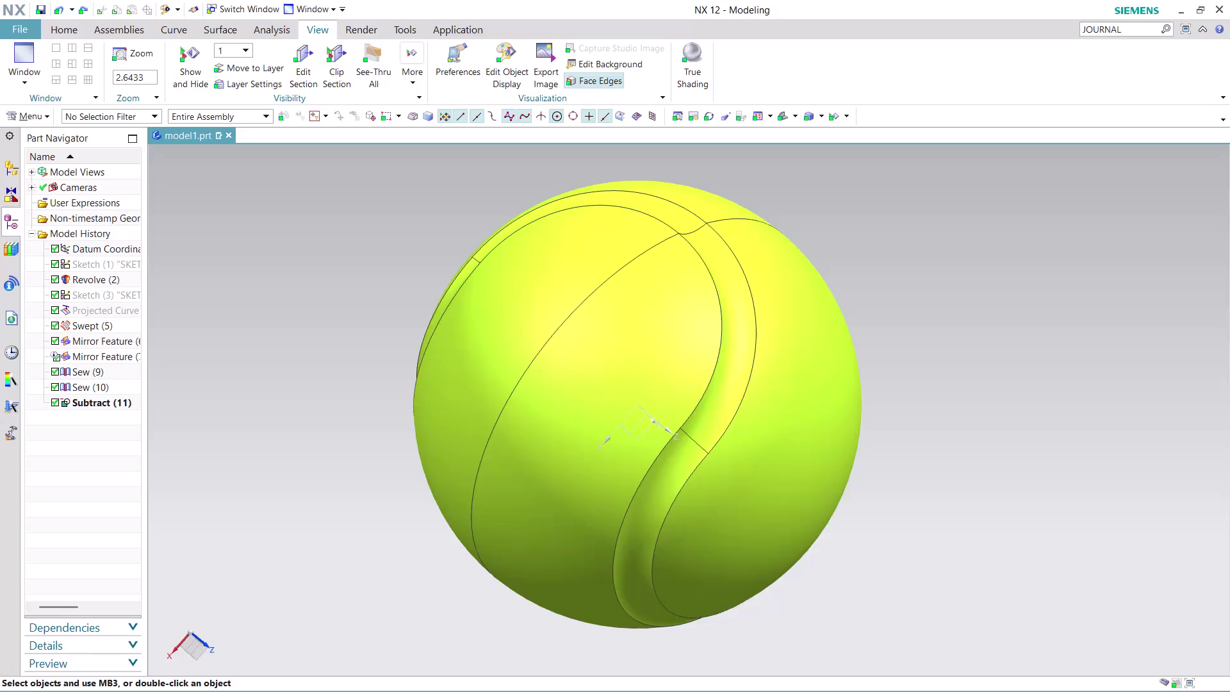
Select the Subtract (11) feature in Model History and open its right-click menu.
click(113, 404)
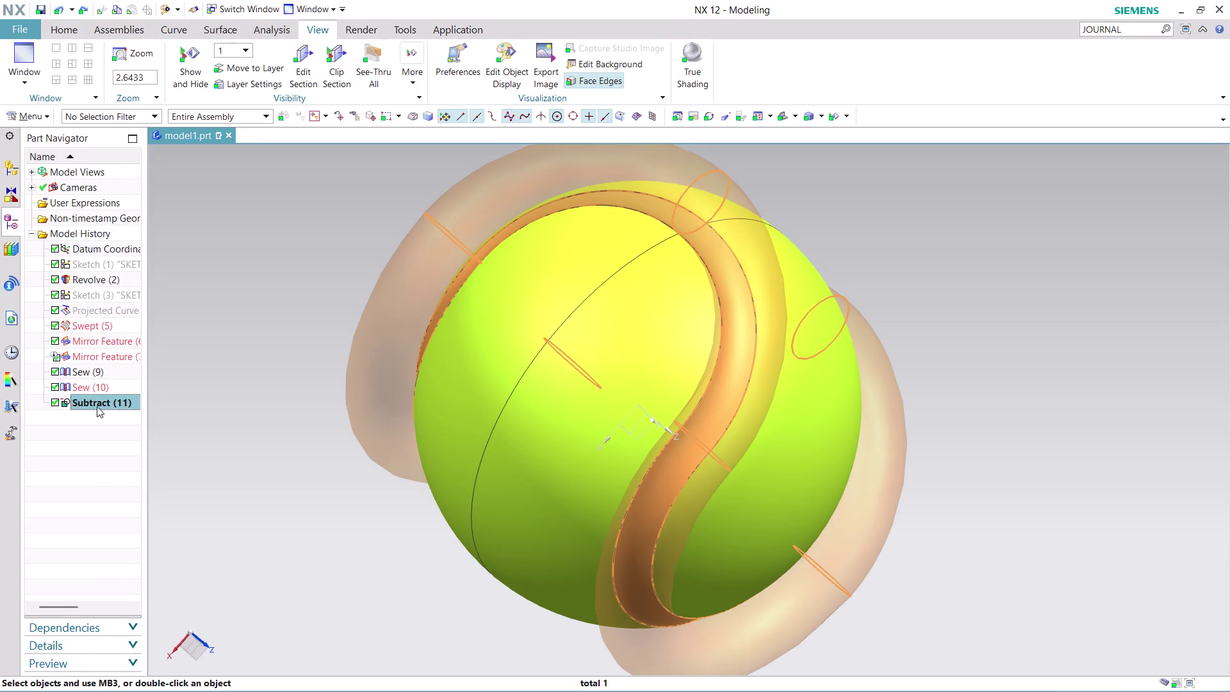
right_click(106, 405)
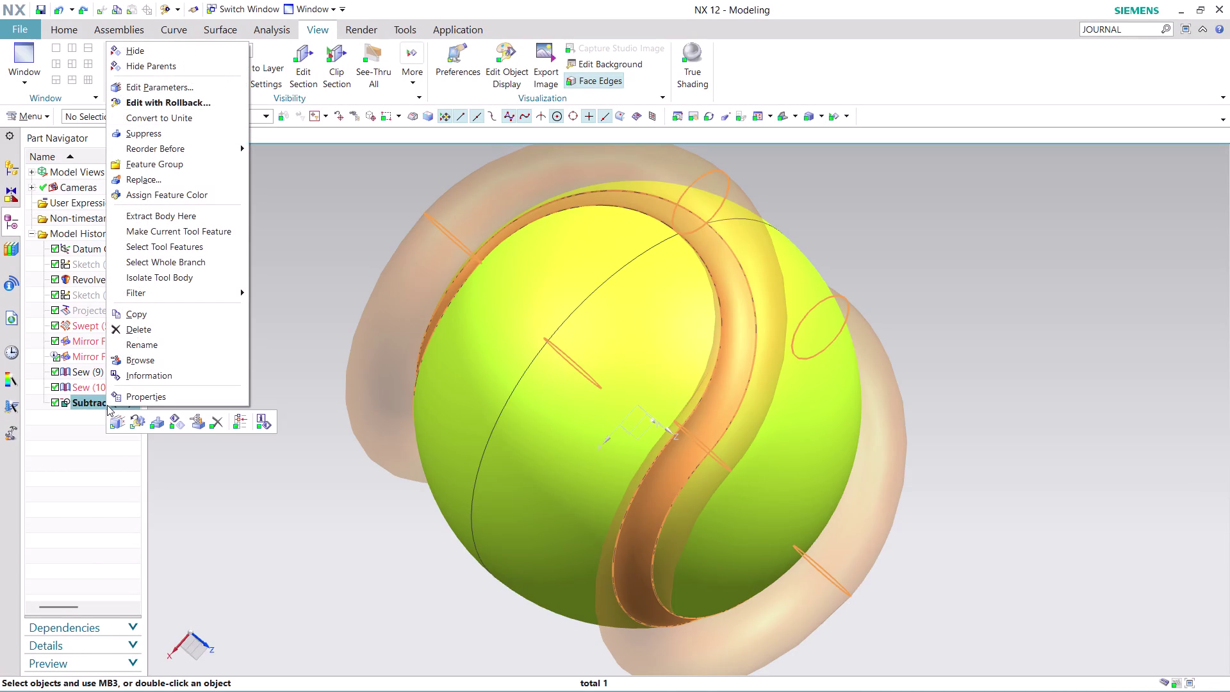